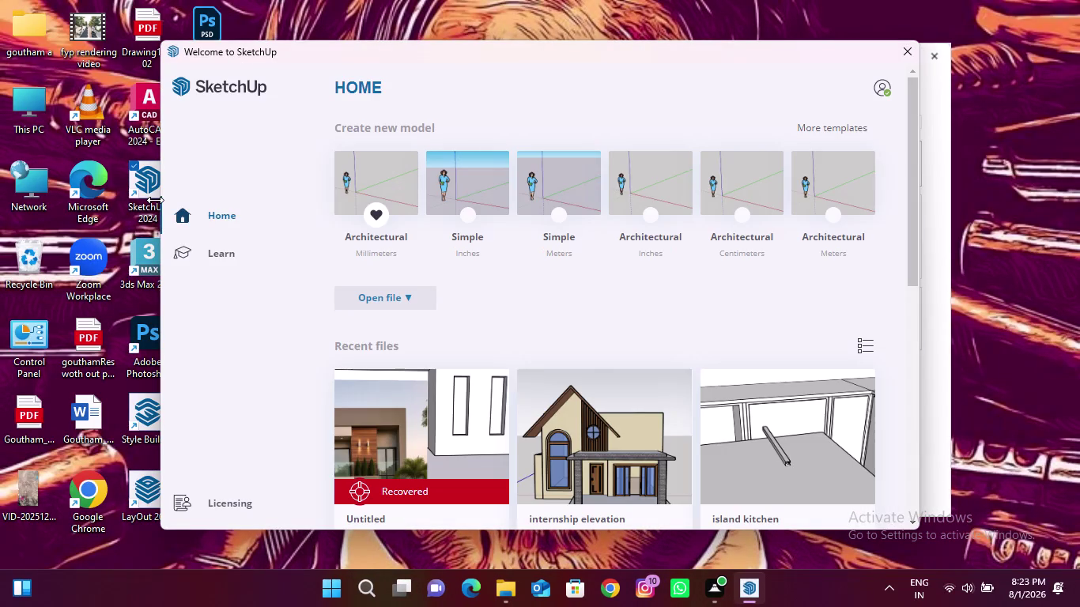
Show the open-or-delete options for the recovered 'Untitled' model from Recent files.
click(456, 428)
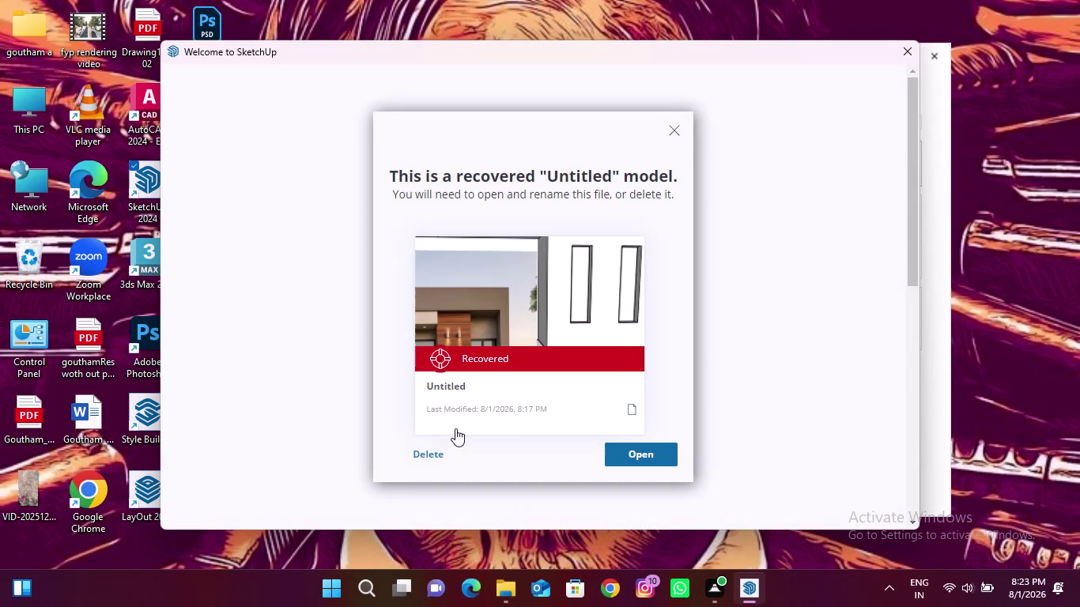